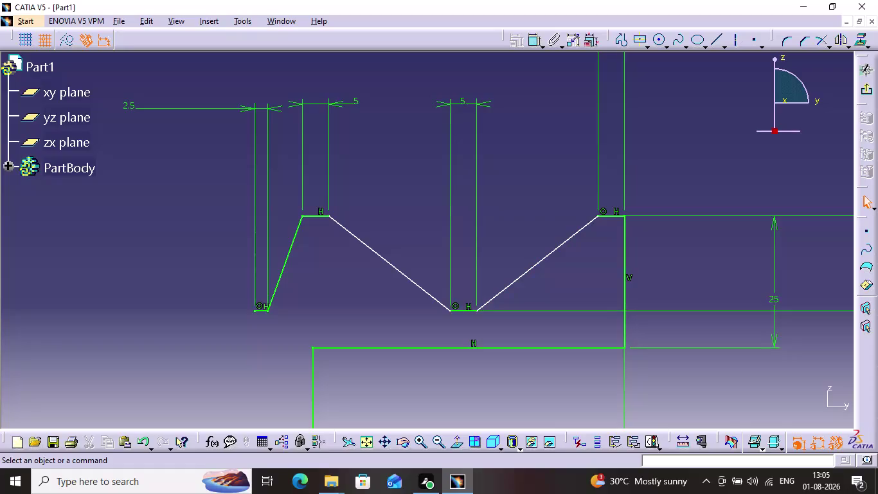
Undo the old zigzag profile's dimensions and geometry, then Fit All to check what remains.
key(ctrl+z)
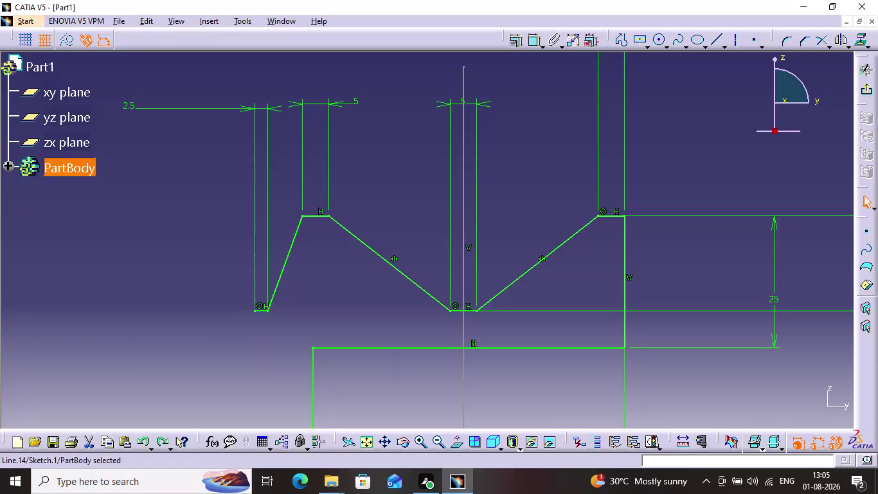
key(ctrl+z)
key(ctrl+z)
key(ctrl+z)
key(ctrl+z)
key(ctrl+z)
key(ctrl+z)
key(ctrl+z)
key(ctrl+z)
key(ctrl+z)
key(ctrl+z)
key(ctrl+z)
key(ctrl+z)
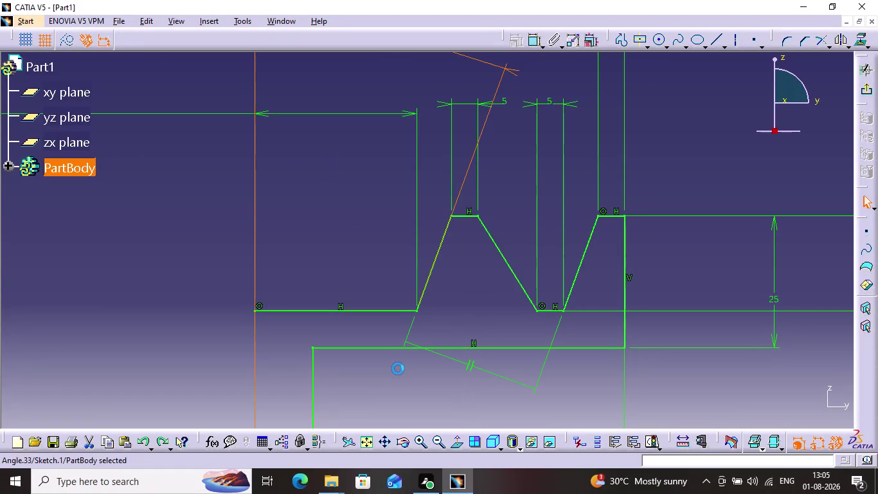
key(ctrl+z)
key(ctrl+z)
key(ctrl+z)
key(ctrl+z)
key(ctrl+z)
key(ctrl+z)
key(ctrl+z)
key(ctrl+z)
key(ctrl+z)
key(ctrl+z)
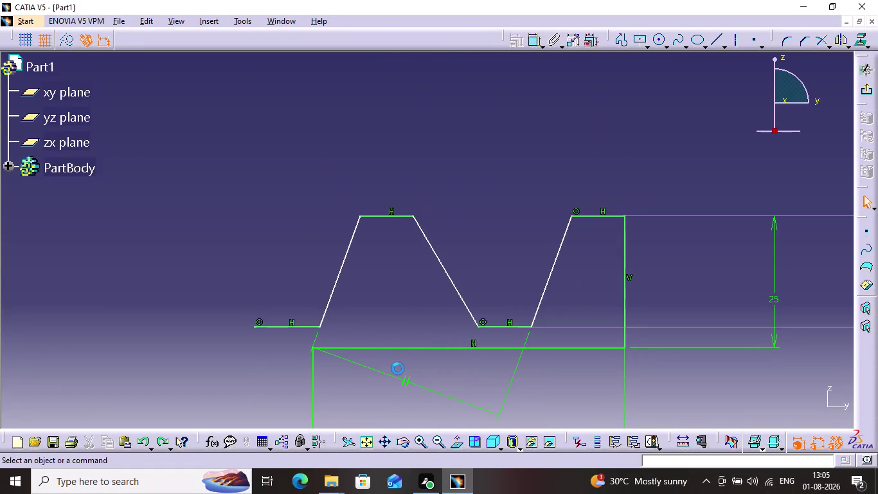
key(ctrl+z)
key(ctrl+z)
key(ctrl+z)
key(ctrl+z)
key(ctrl+z)
key(ctrl+z)
key(ctrl+z)
scroll(down, 3)
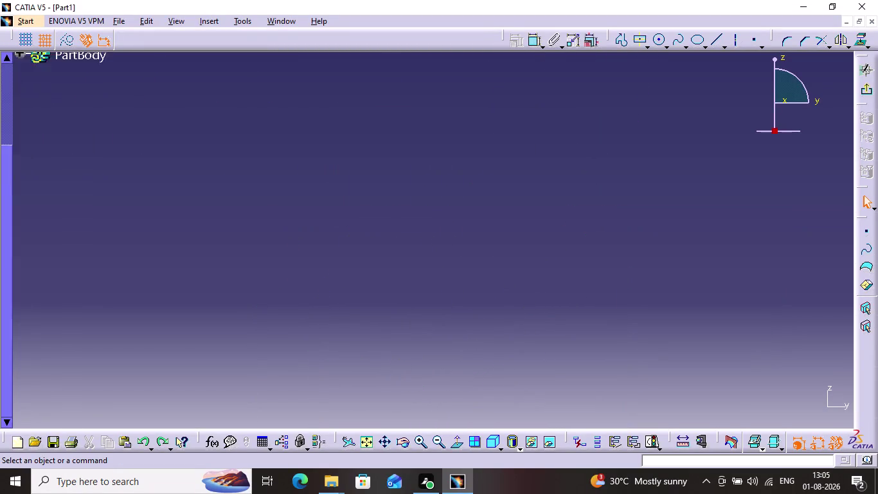
scroll(down, 3)
scroll(up, 3)
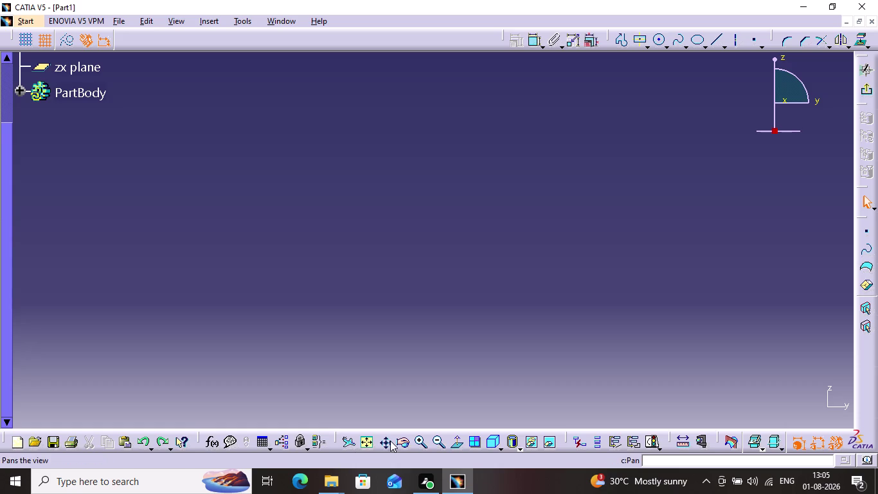
click(364, 436)
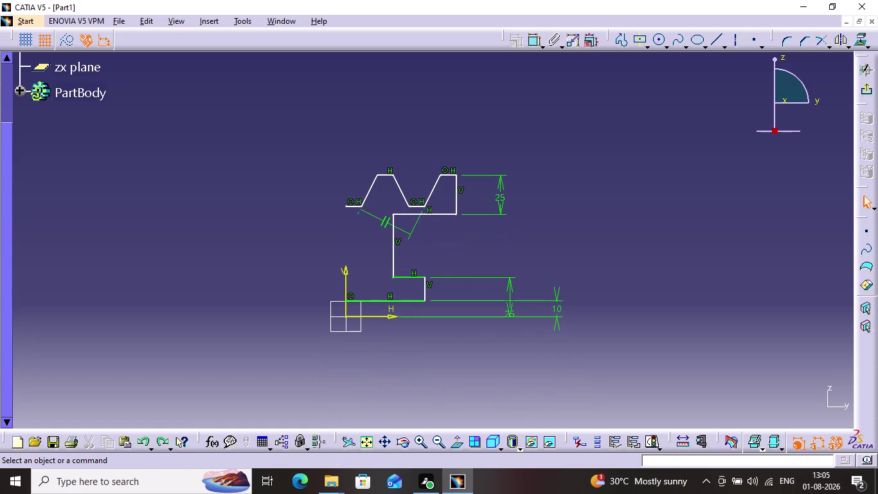
Undo the remaining old profile geometry and return to the 3D part view.
key(ctrl+z)
key(ctrl+z)
key(ctrl+z)
key(ctrl+z)
key(ctrl+z)
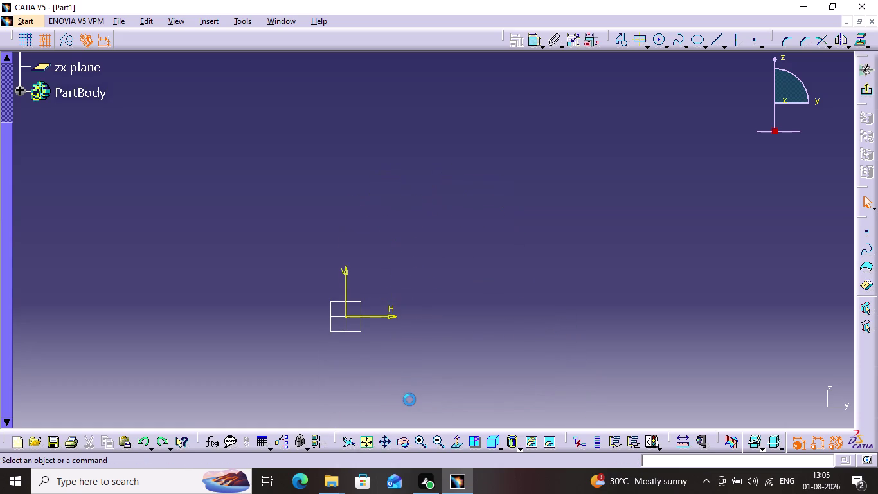
key(ctrl+z)
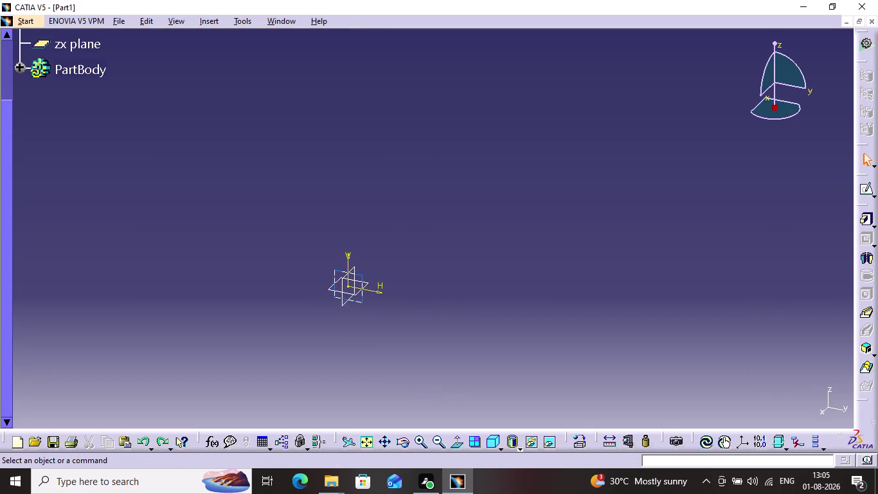
Create a new sketch on the zx plane.
click(362, 279)
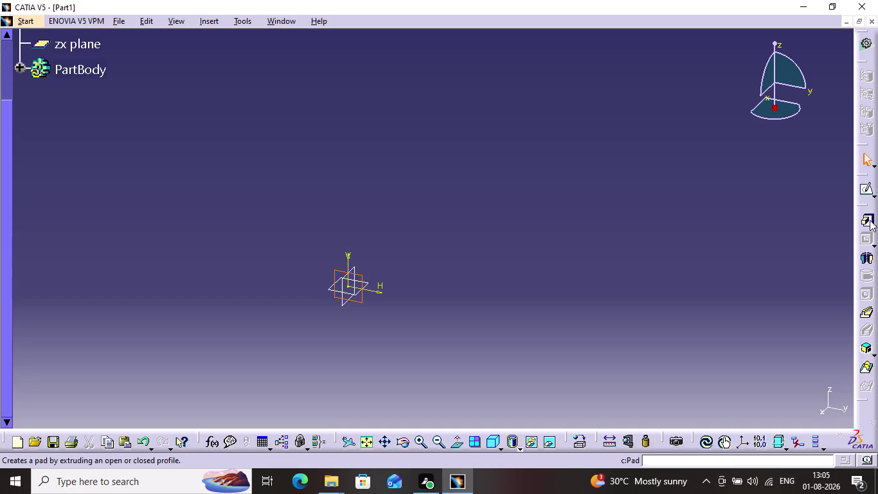
click(868, 193)
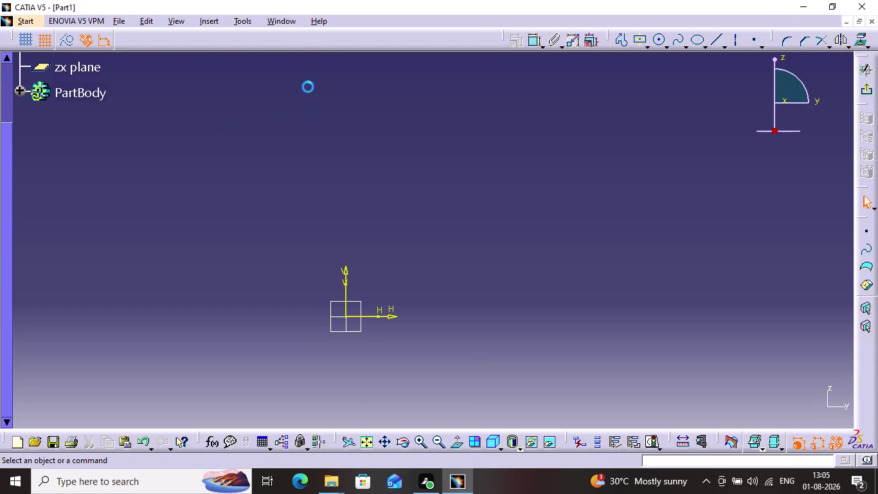
click(623, 42)
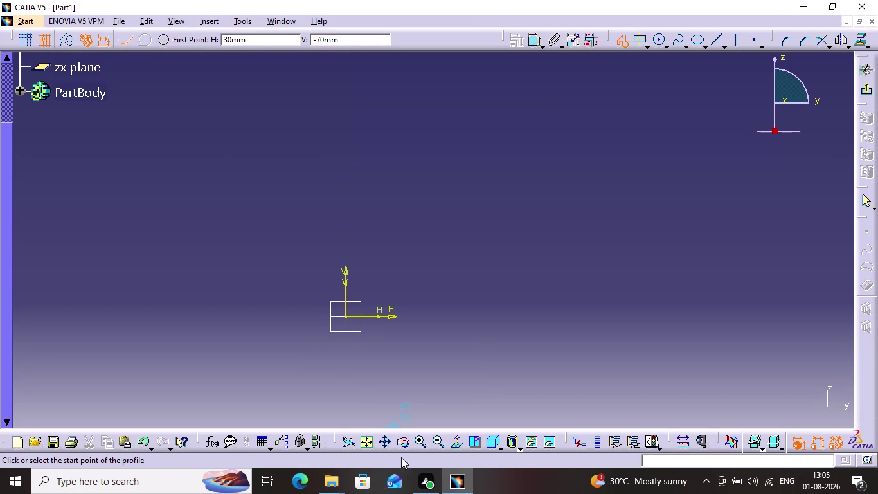
Recentre the origin and start the profile at (0,80) with the first horizontal segment.
click(419, 439)
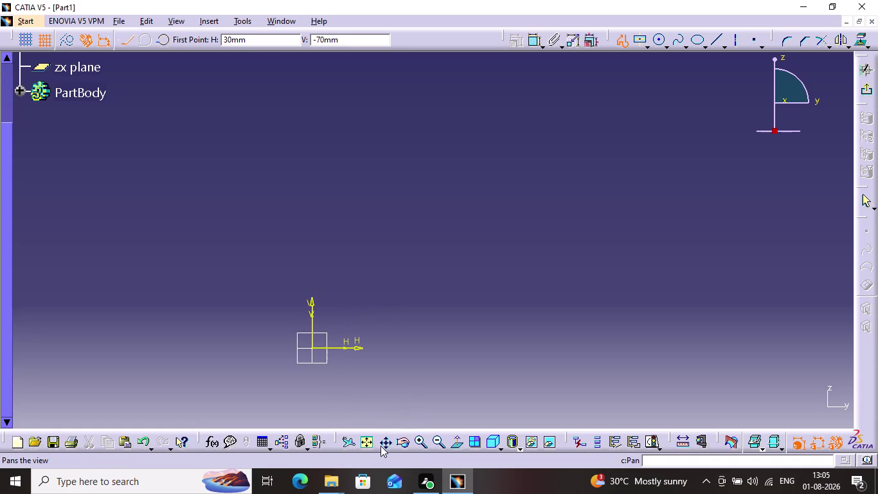
click(383, 441)
drag(350, 343, 444, 311)
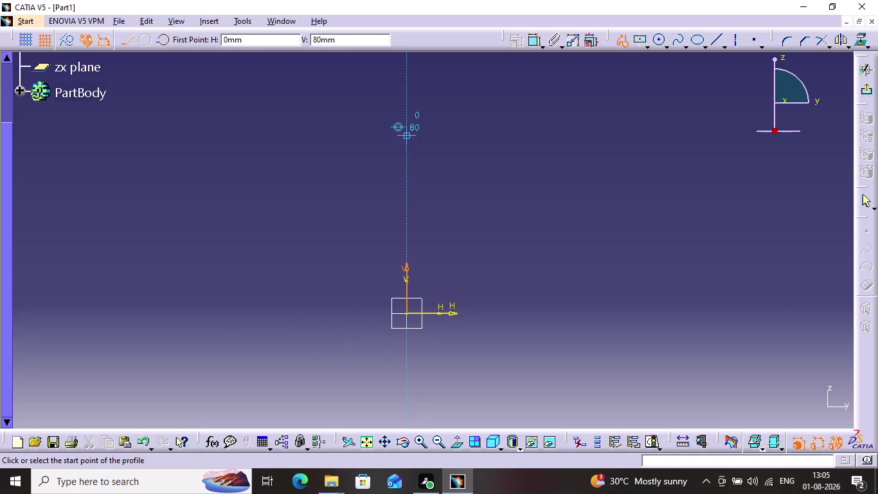
click(408, 138)
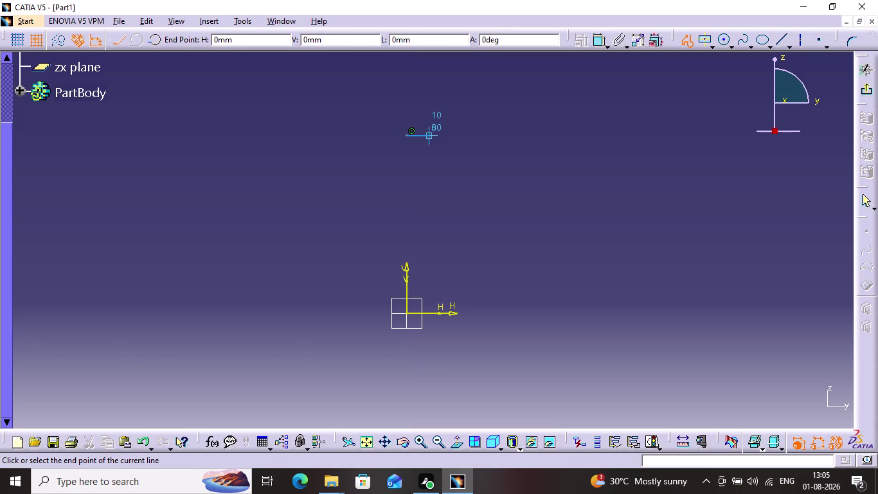
click(425, 138)
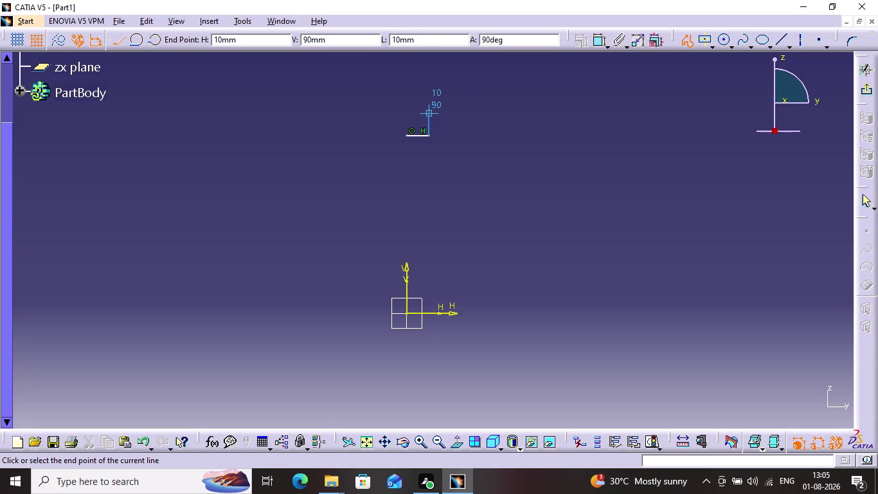
key(ctrl+z)
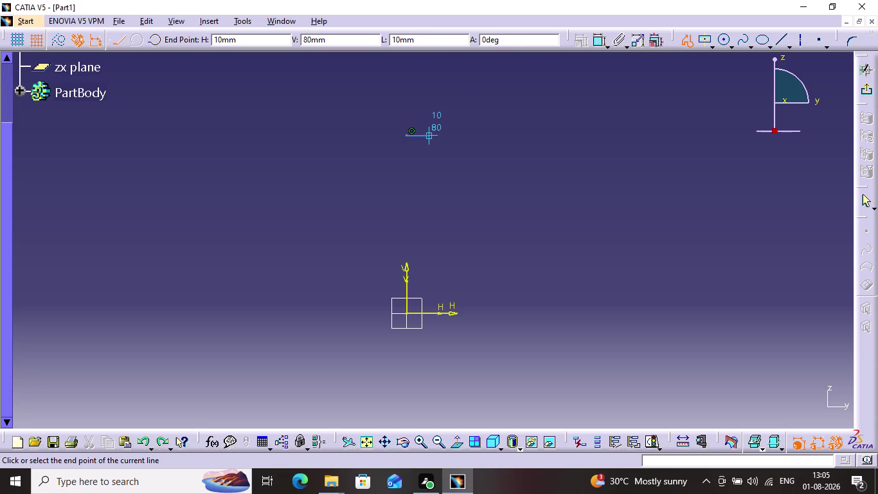
click(374, 136)
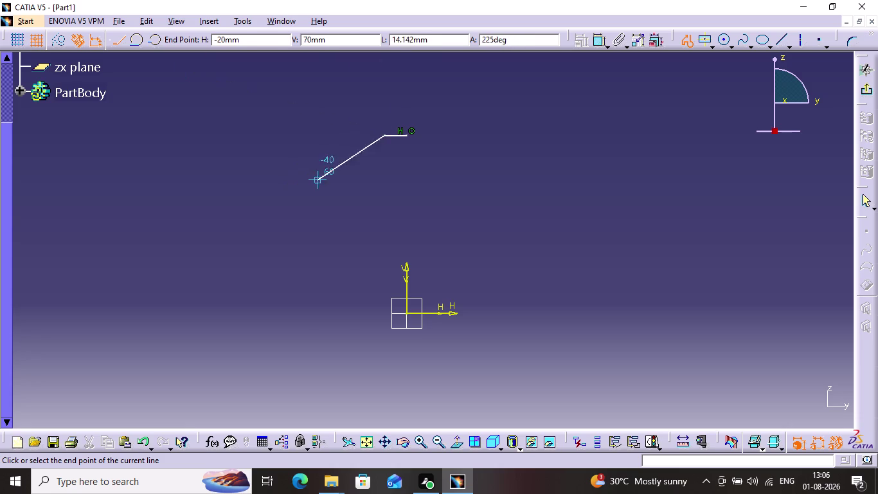
Draw the zigzag top edge through (-60,90), ending at (-70,90).
click(371, 108)
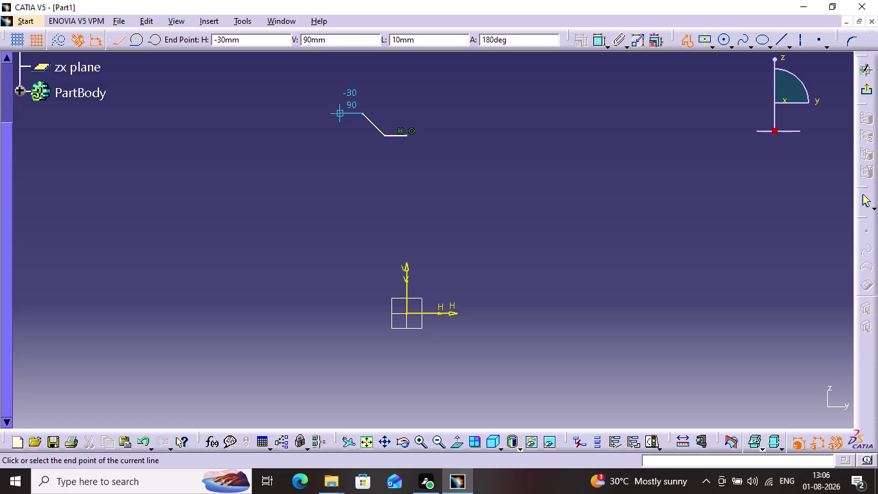
click(338, 115)
click(323, 142)
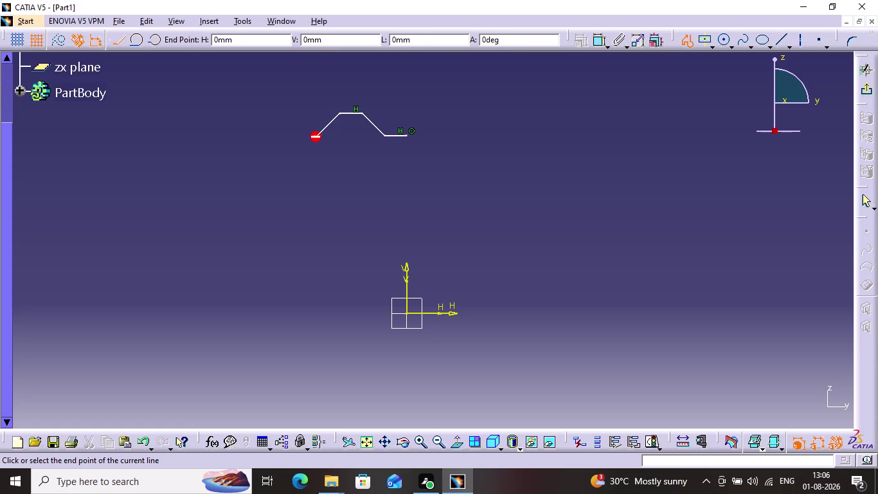
click(297, 137)
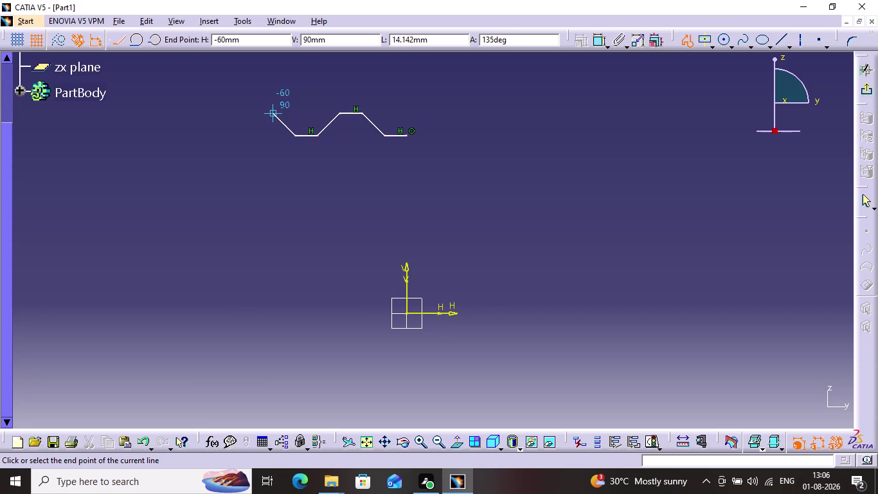
click(275, 111)
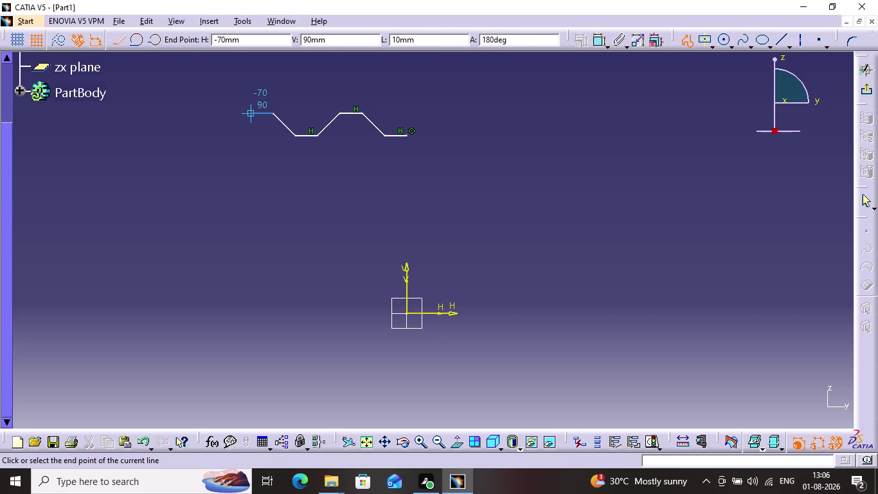
click(259, 118)
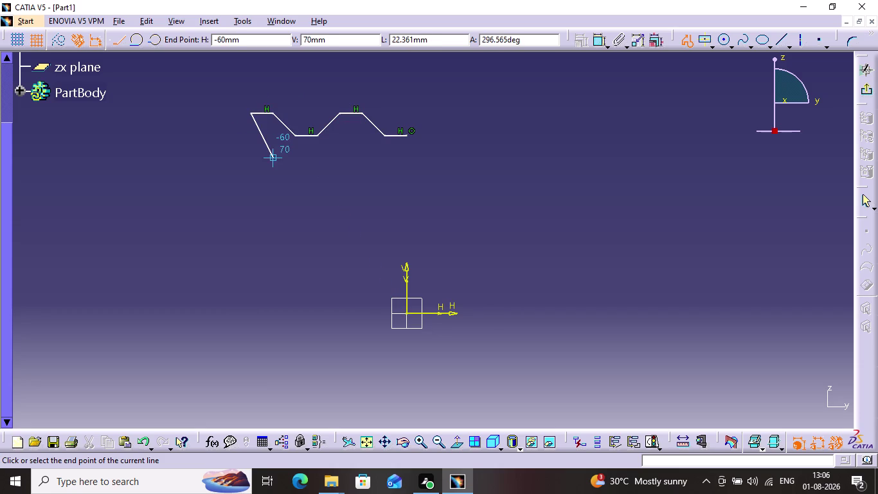
Step the left side down through (-50,70), (-60,40) to height 20, ending near the origin.
click(256, 152)
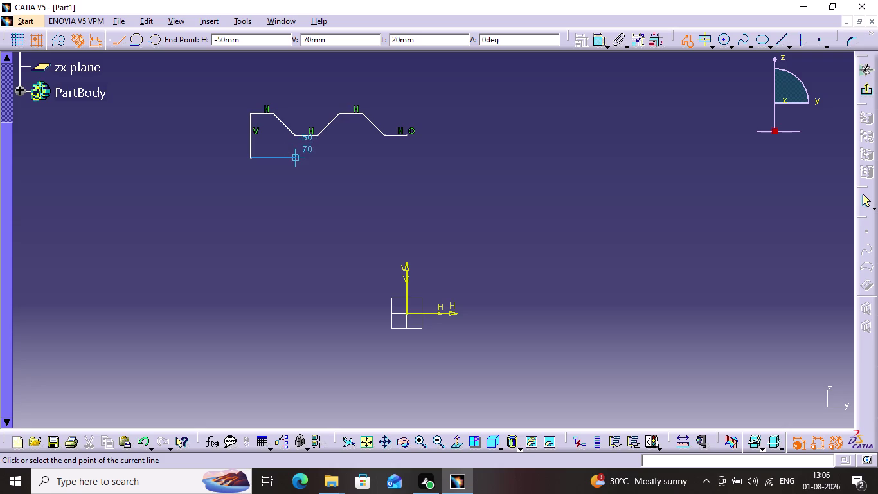
click(301, 161)
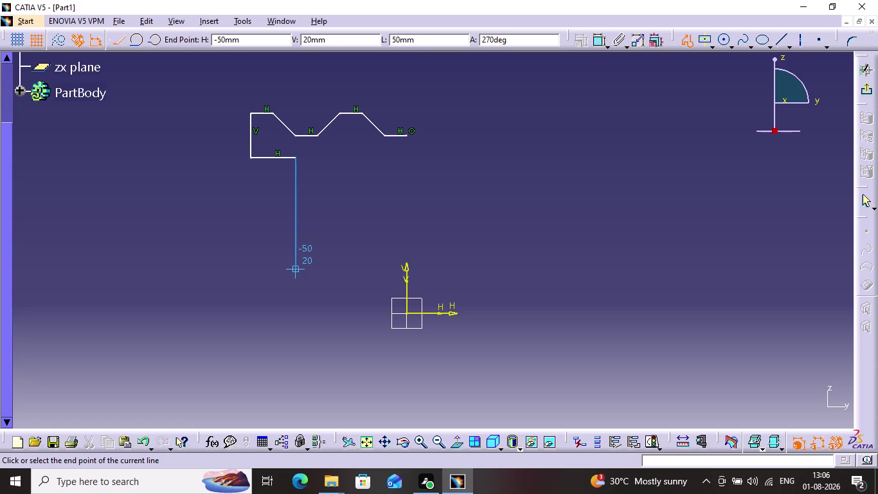
click(299, 228)
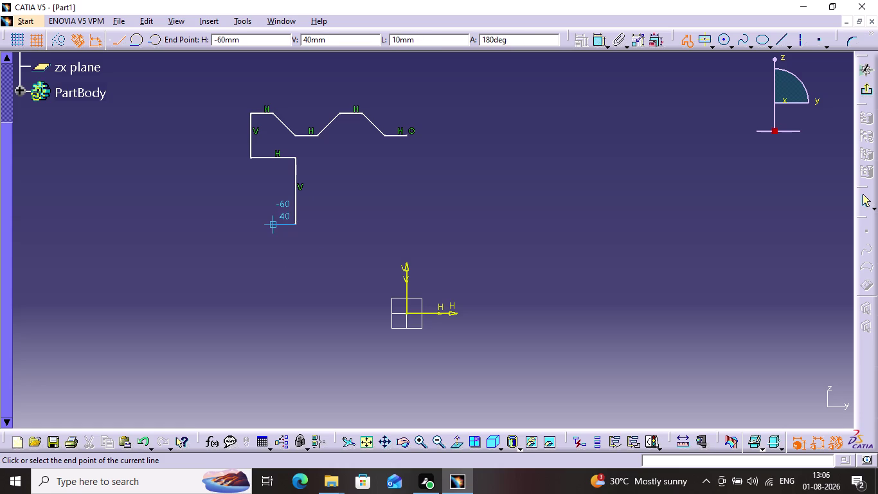
click(262, 232)
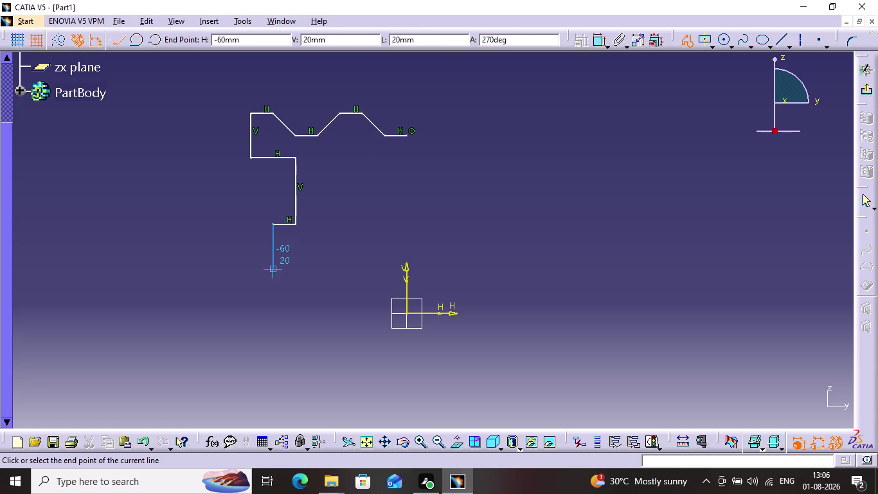
click(278, 268)
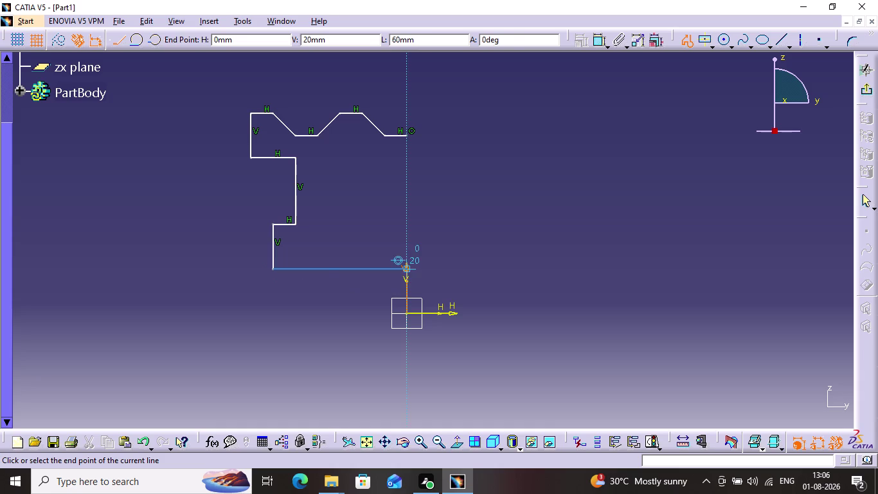
click(406, 275)
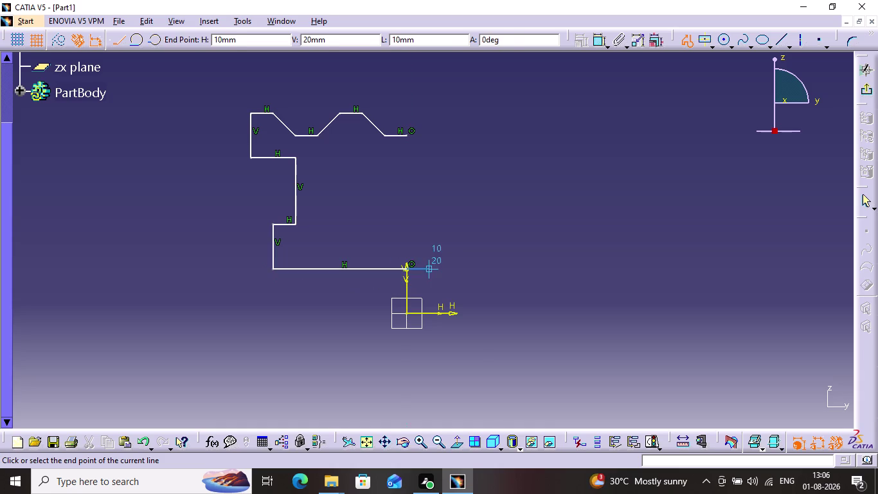
click(686, 46)
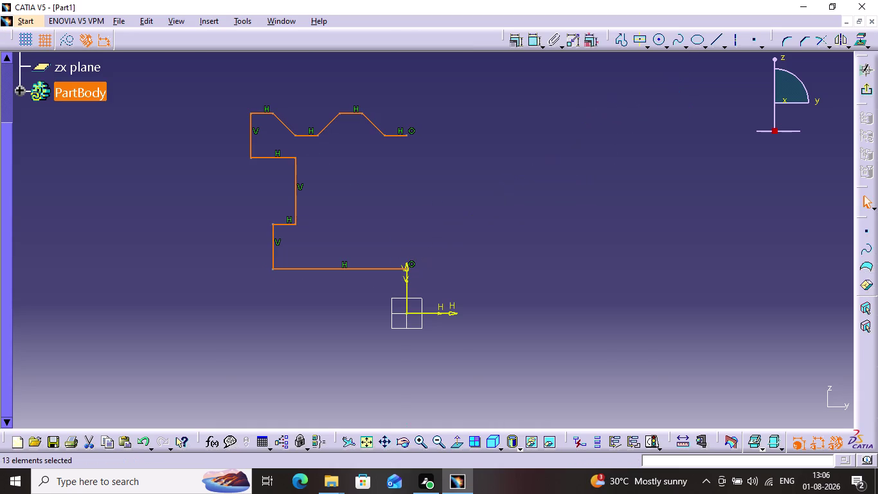